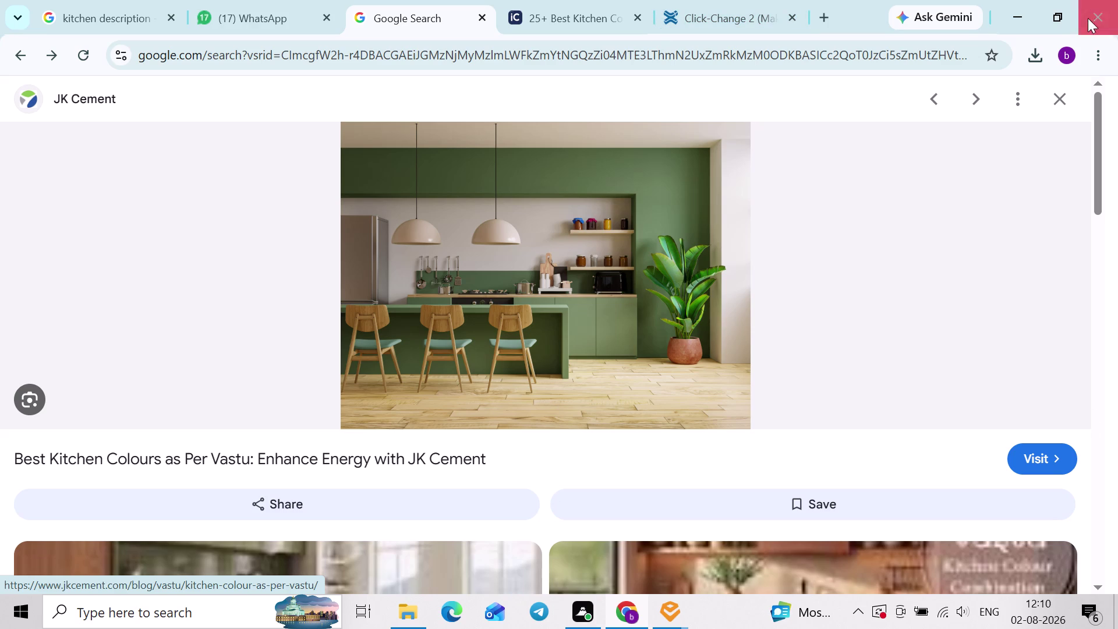
Show Chrome's recent downloads list, including the ClickChange 2.01 file, over the kitchen image.
click(1032, 64)
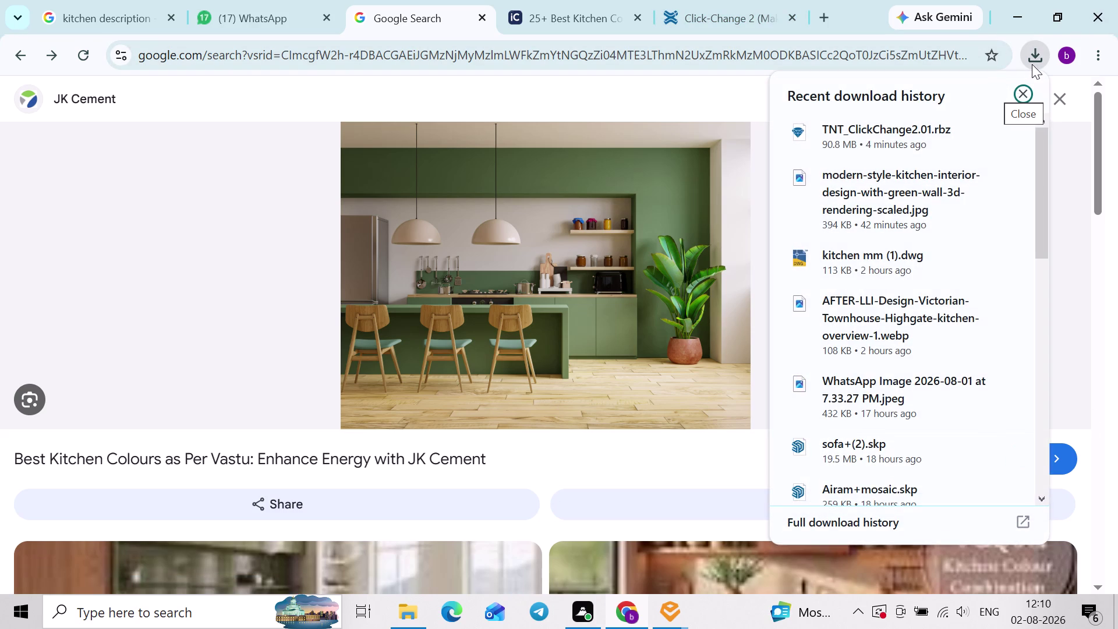